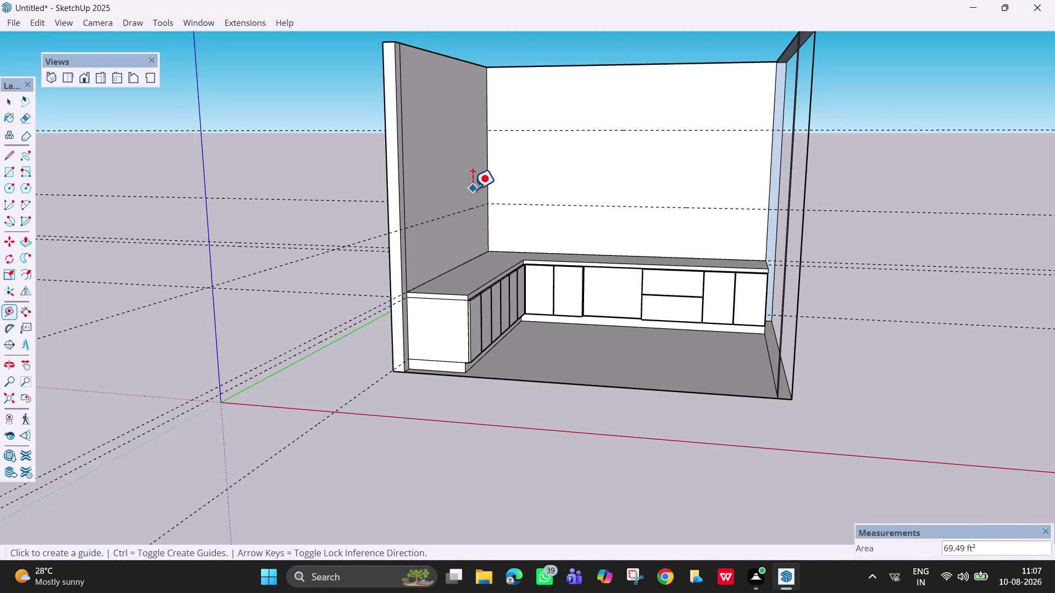
Offset a new guide 3' up from the lower left-wall guide, then view the back-wall cabinets.
click(463, 210)
text(3)
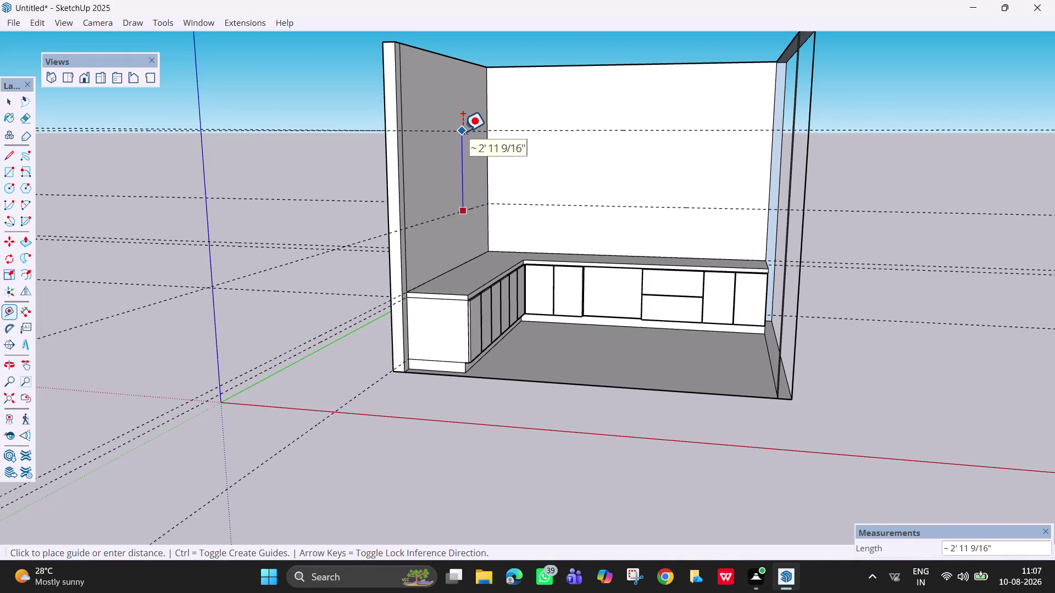
text(')
key(Return)
key(Escape)
key(space)
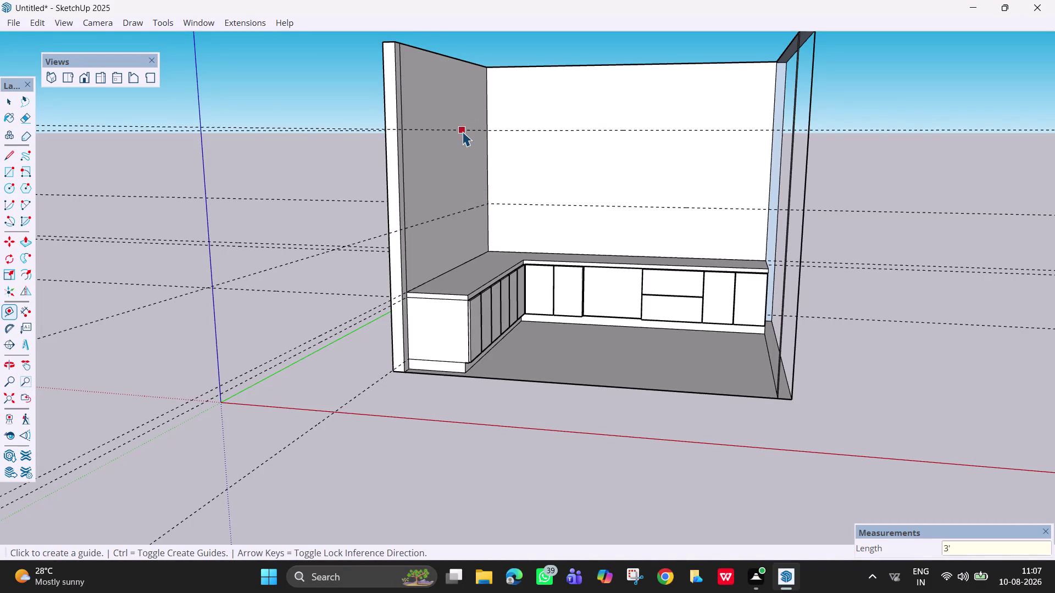
scroll(down, 3)
middle_drag(531, 249, 564, 250)
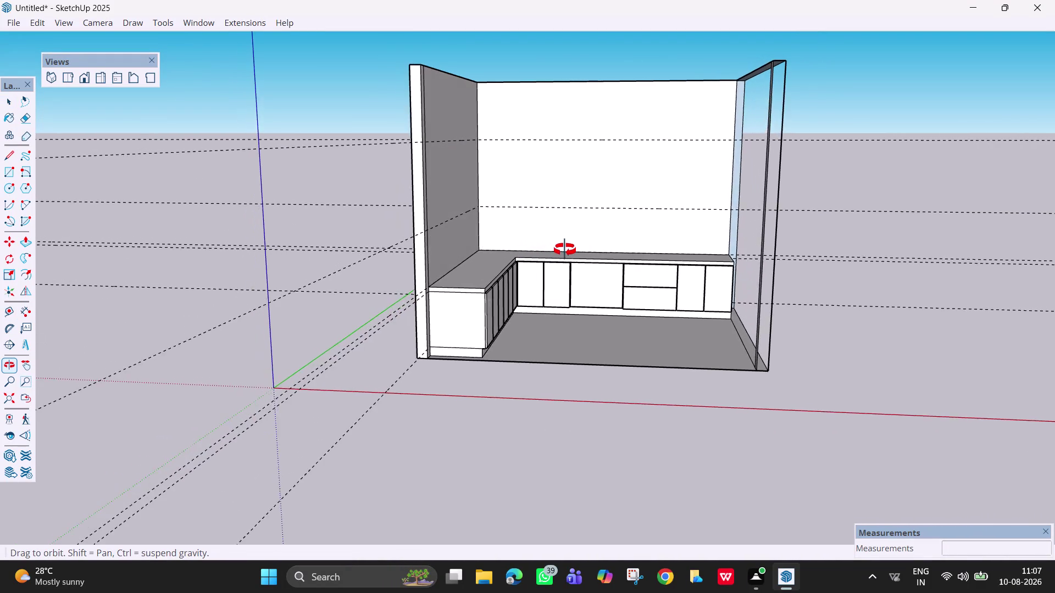
middle_drag(564, 250, 558, 211)
scroll(up, 3)
middle_drag(576, 263, 575, 292)
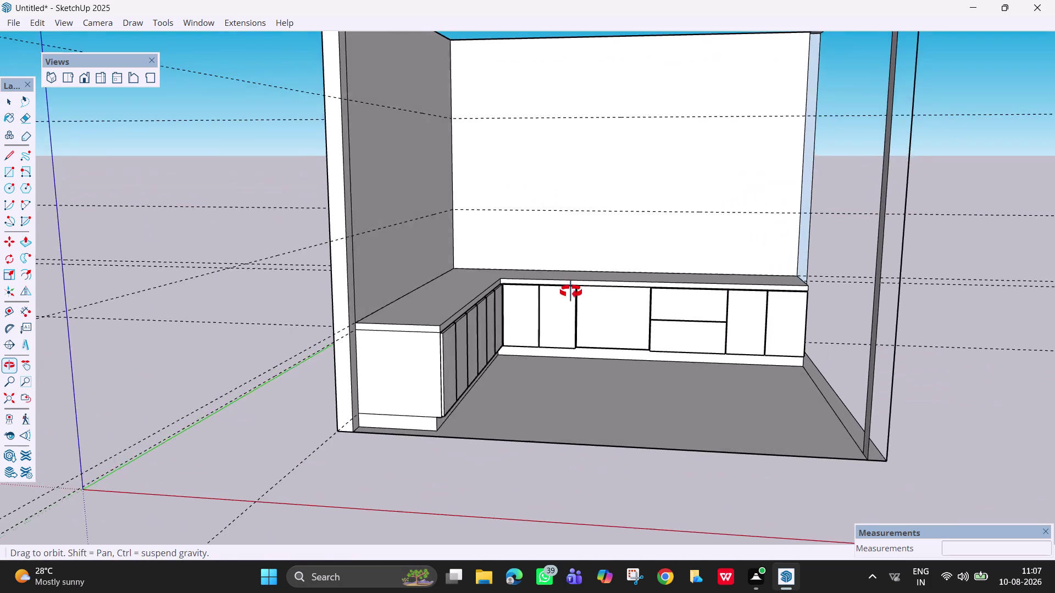
middle_drag(575, 292, 548, 283)
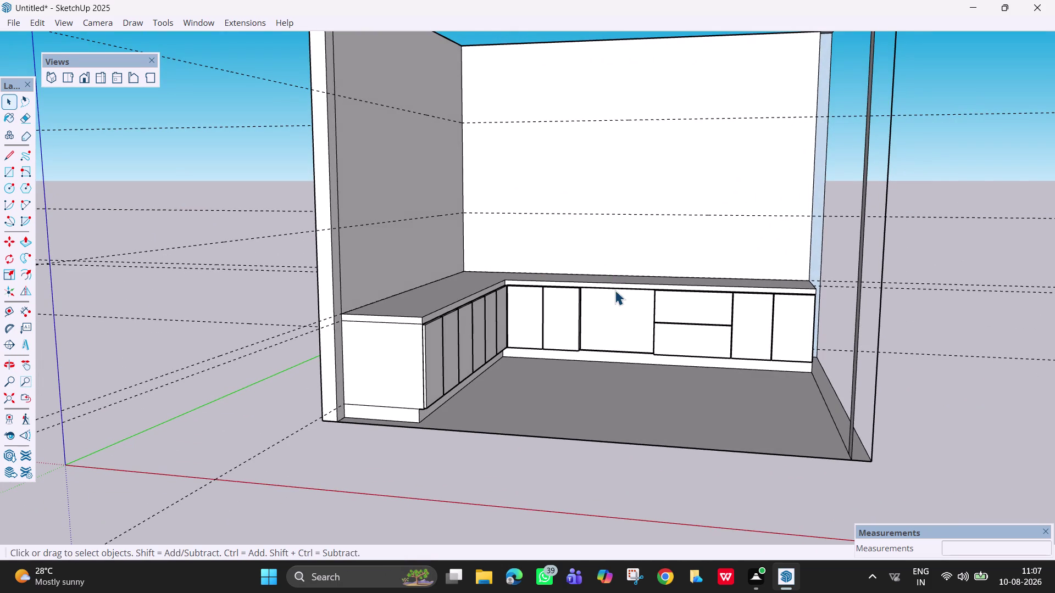
Place a guide 3' above the back countertop edge.
key(t)
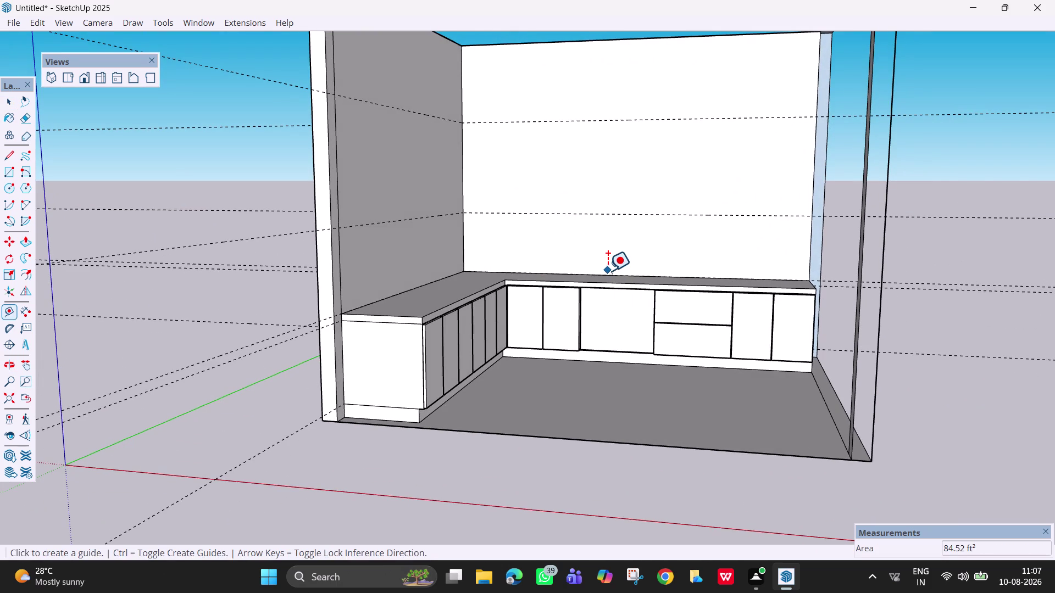
click(607, 272)
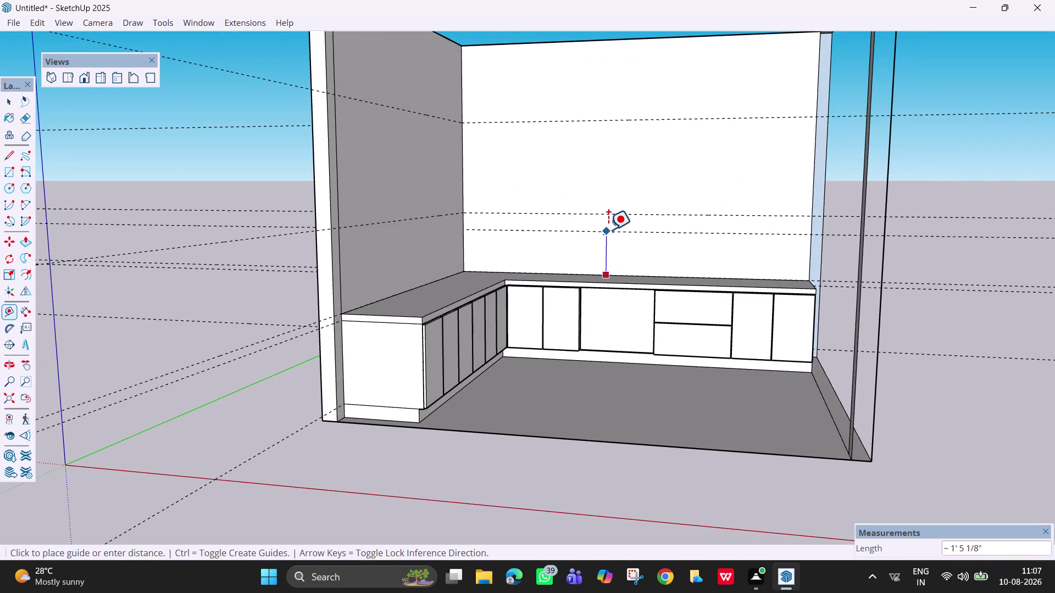
text(3')
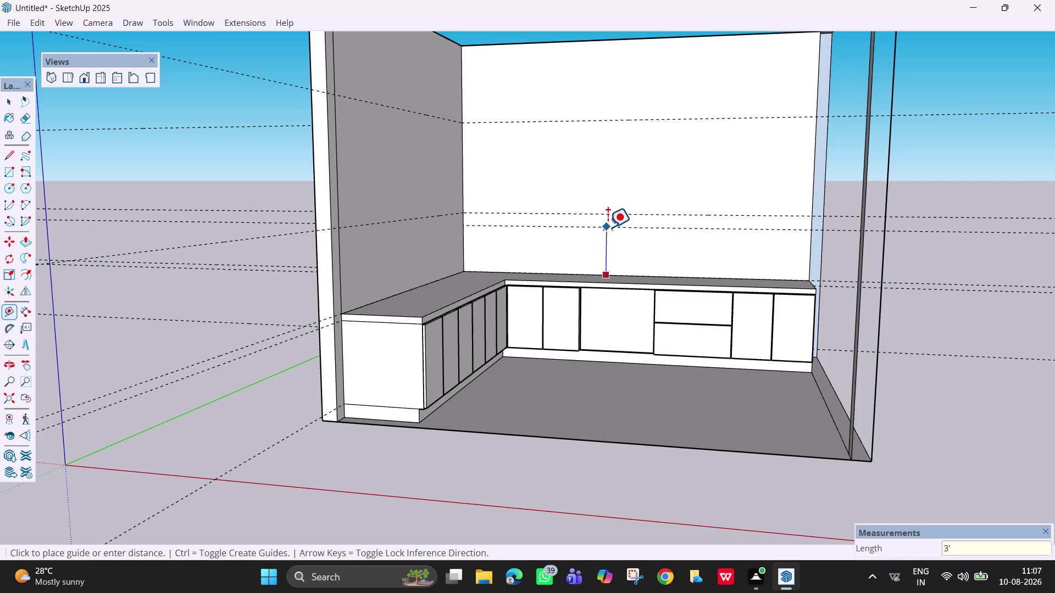
key(Return)
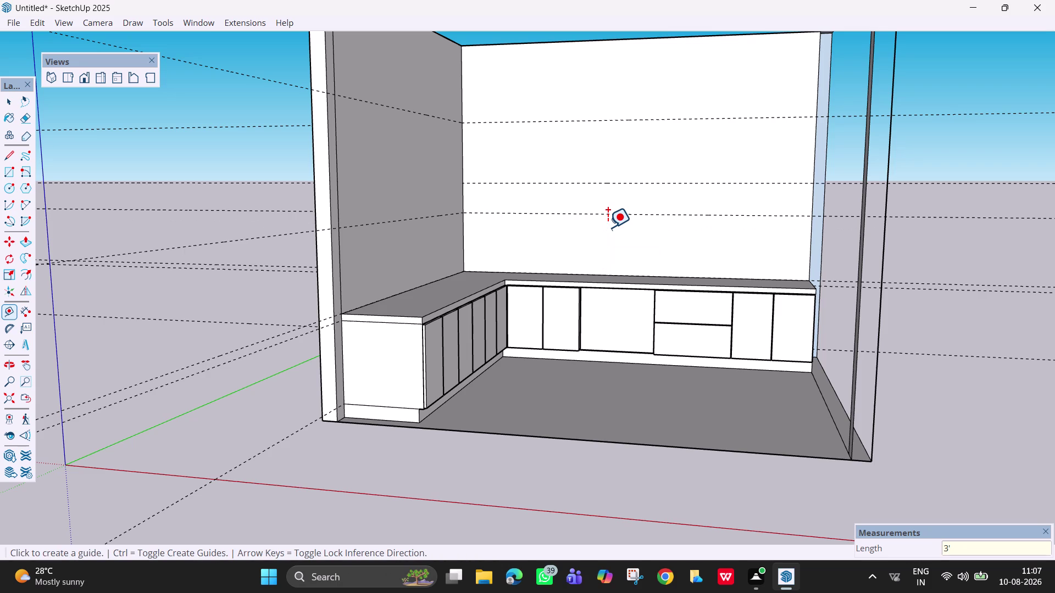
key(Escape)
key(space)
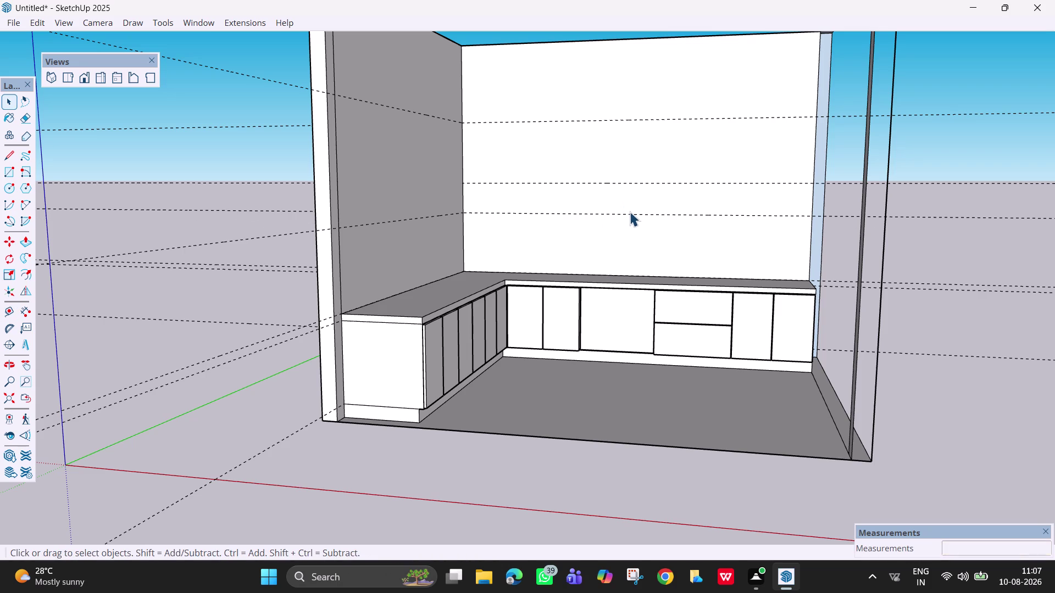
Remove the lower misplaced guides from the back and left walls.
click(634, 215)
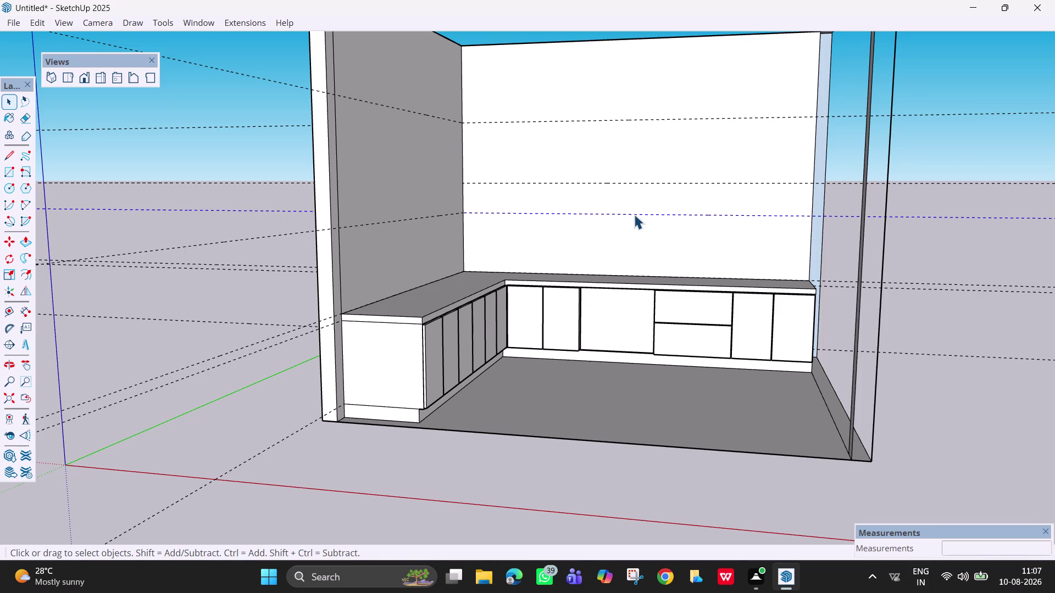
key(Delete)
key(e)
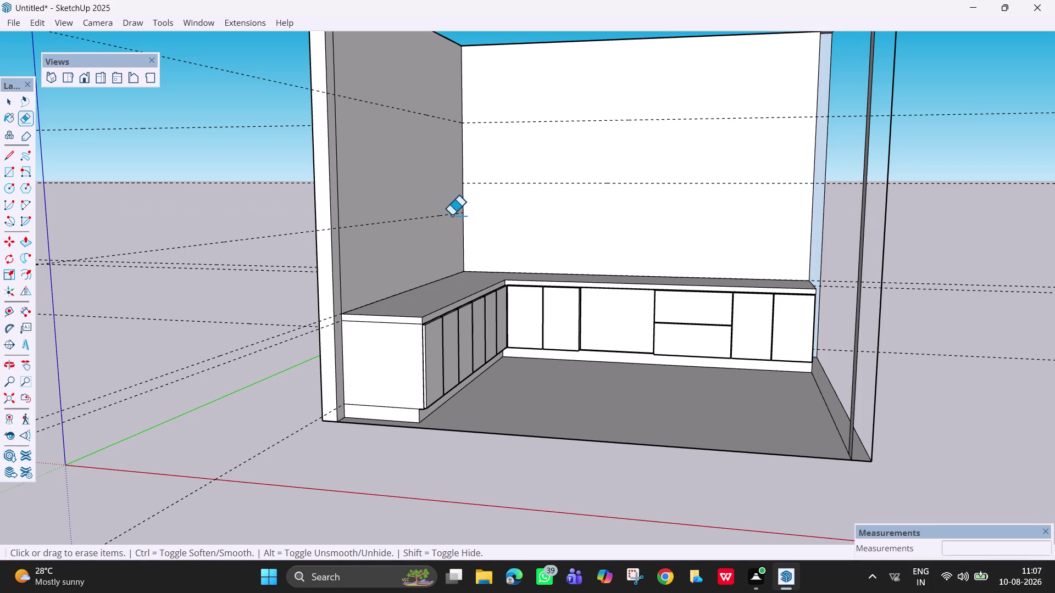
click(450, 214)
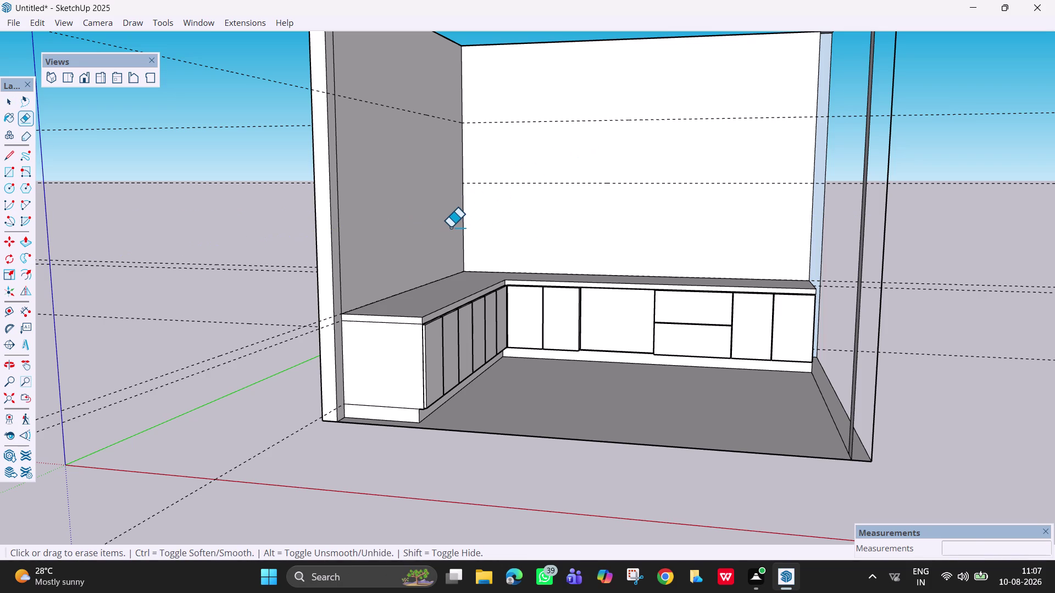
Place a guide 3' above the left countertop edge.
key(t)
click(440, 279)
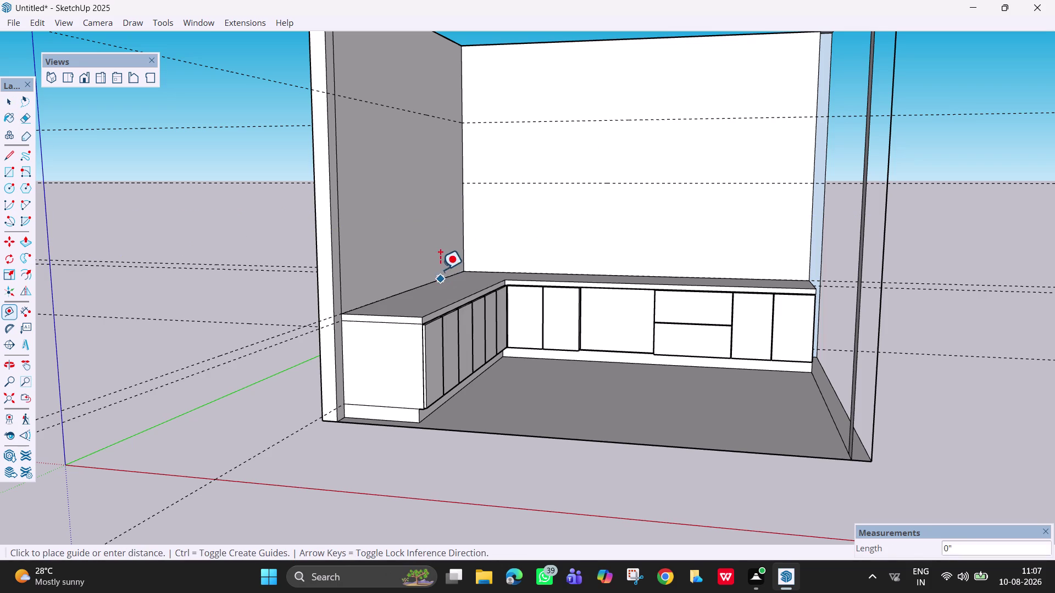
text(3')
key(Return)
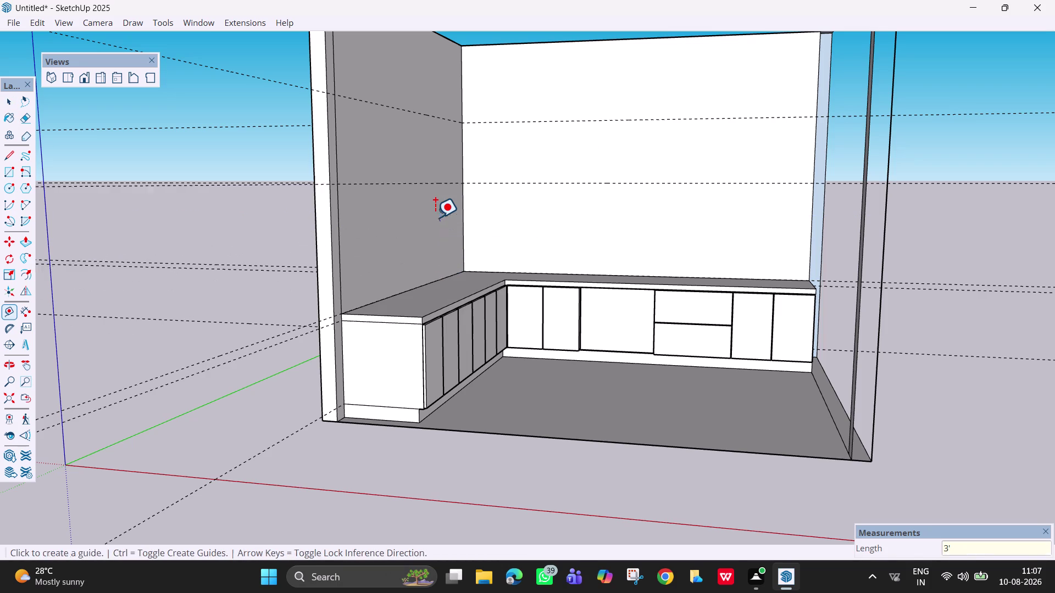
Erase the stray guide lines on the back and side walls.
middle_drag(629, 155, 672, 217)
scroll(down, 3)
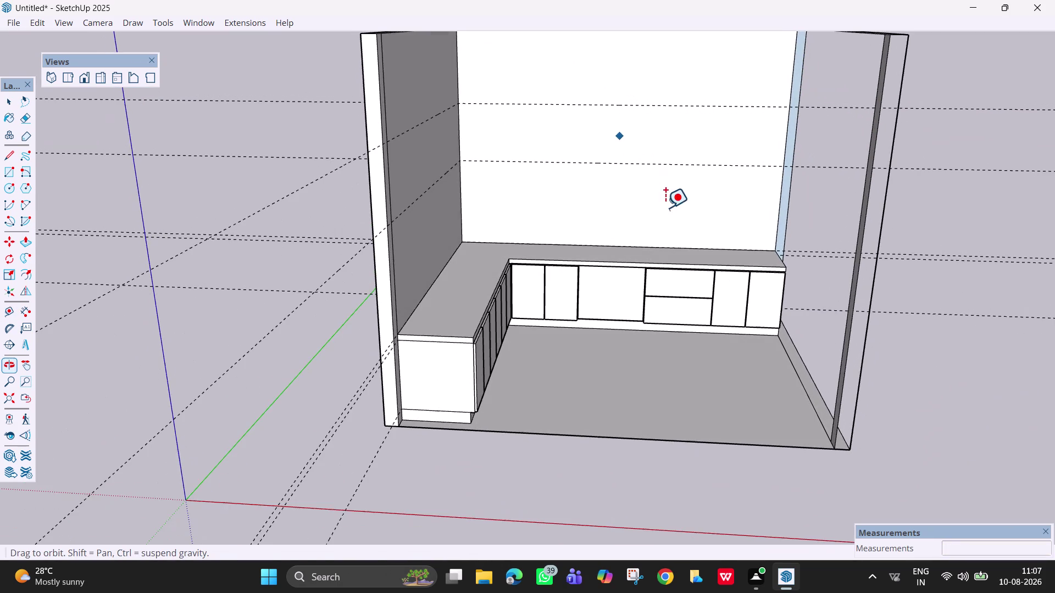
middle_drag(673, 217, 672, 217)
key(Escape)
key(space)
key(e)
drag(641, 88, 642, 91)
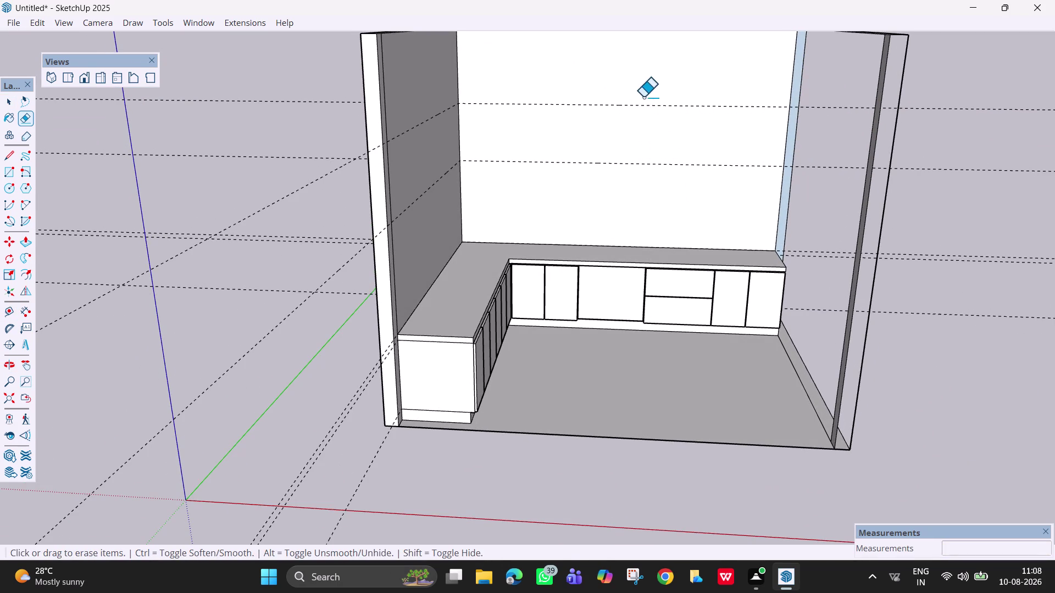
drag(641, 92, 643, 117)
drag(433, 108, 433, 123)
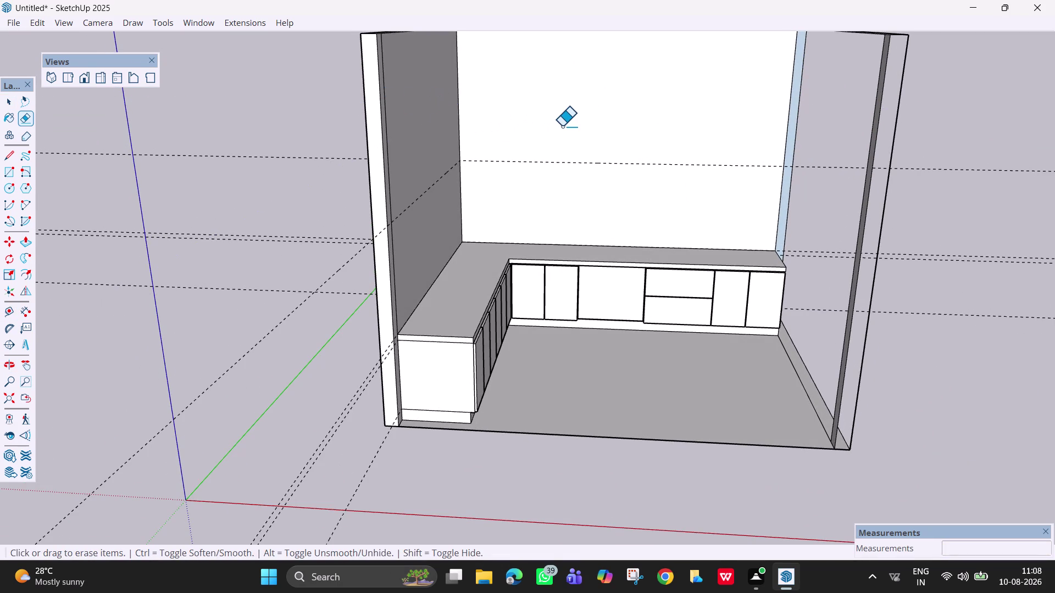
Offset a 2' guide from the back-wall guide, then undo it.
key(t)
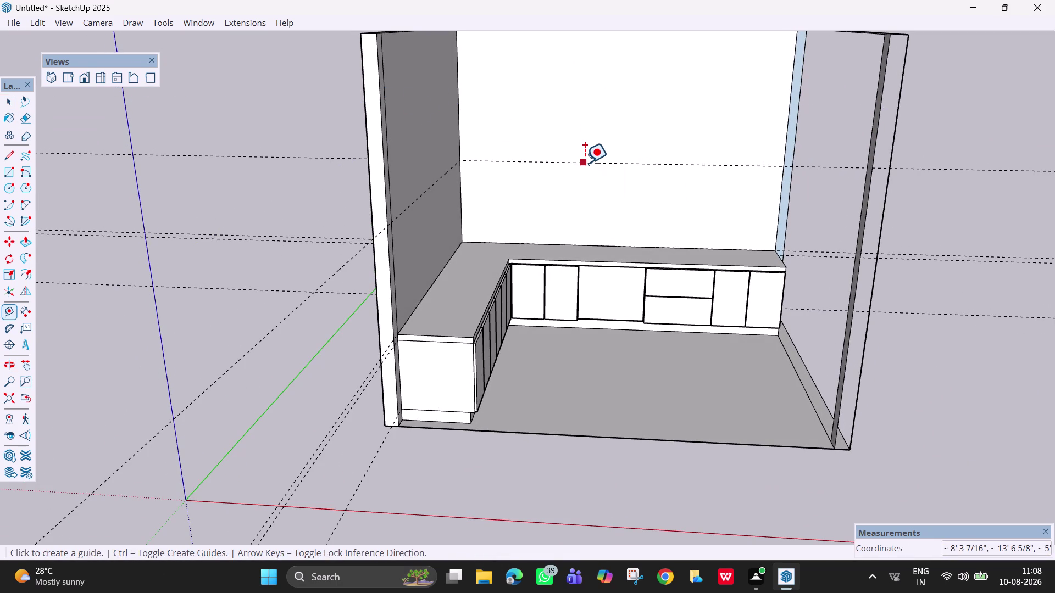
click(584, 163)
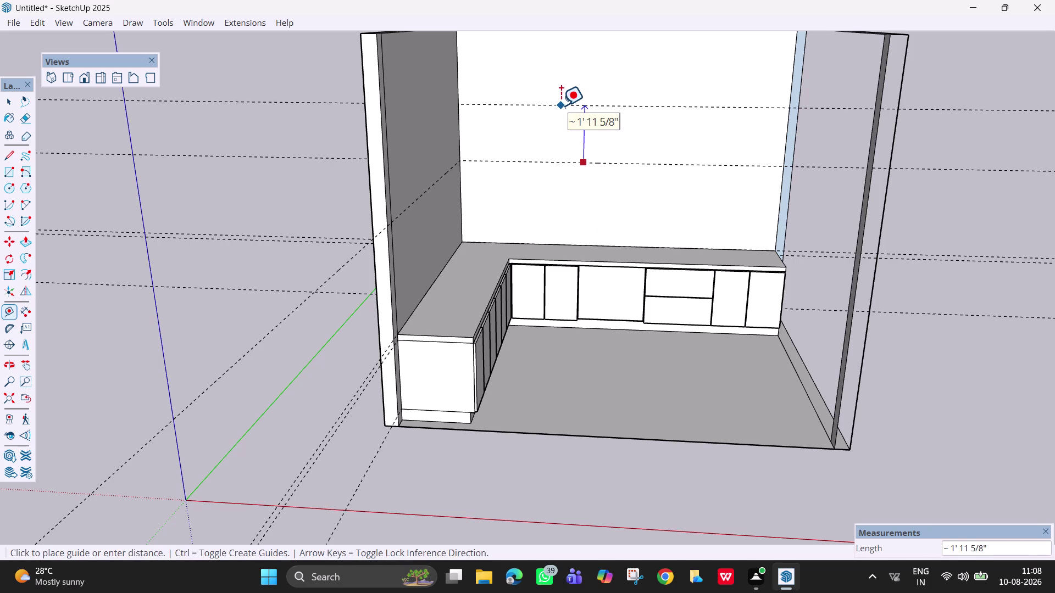
text(2')
key(Return)
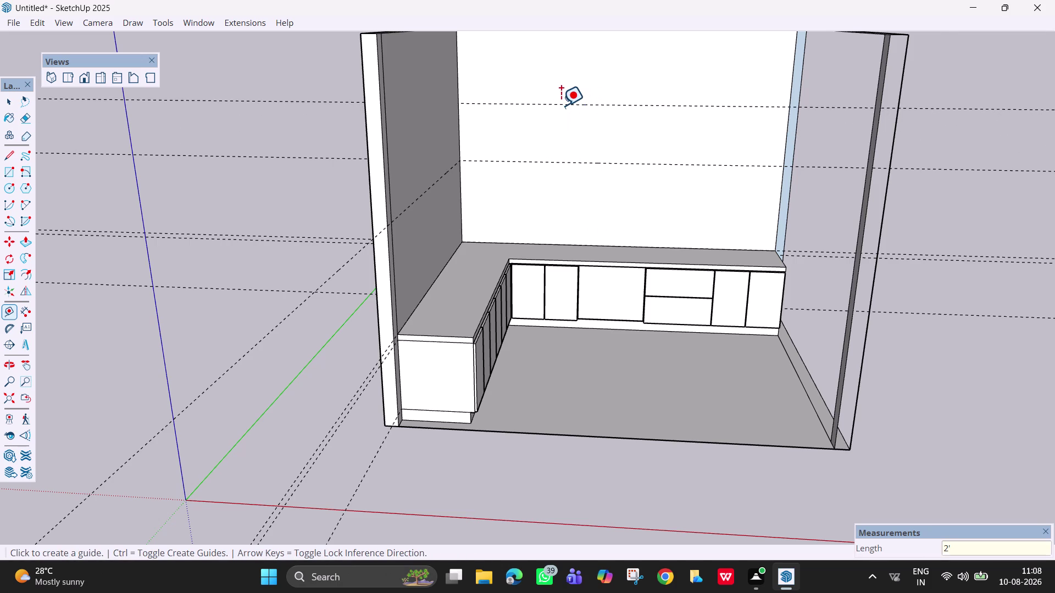
scroll(up, 3)
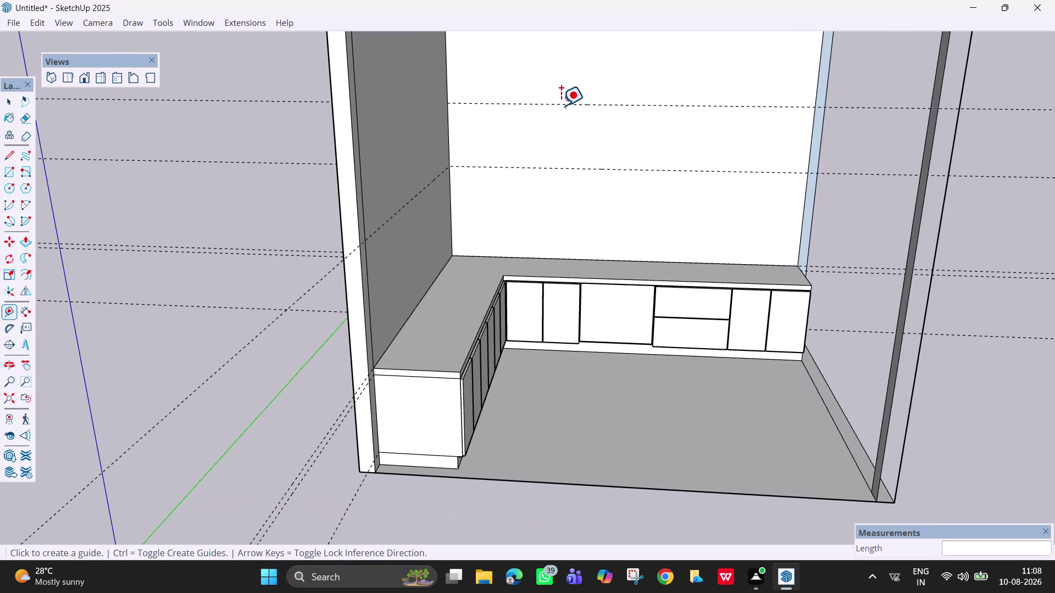
key(ctrl+z)
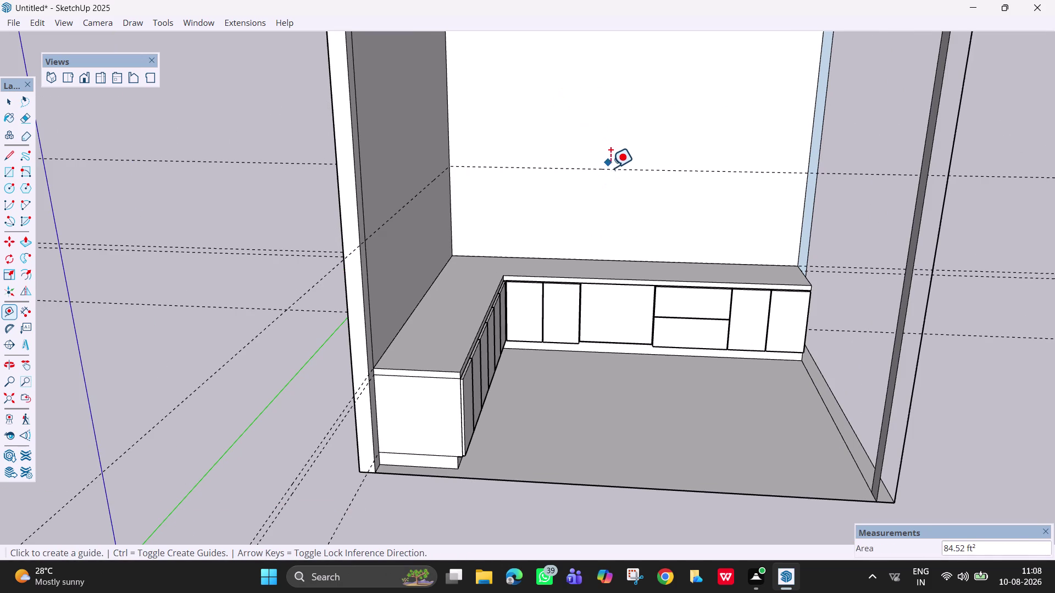
Add 3' guides above the existing guides on the back and side walls.
click(614, 170)
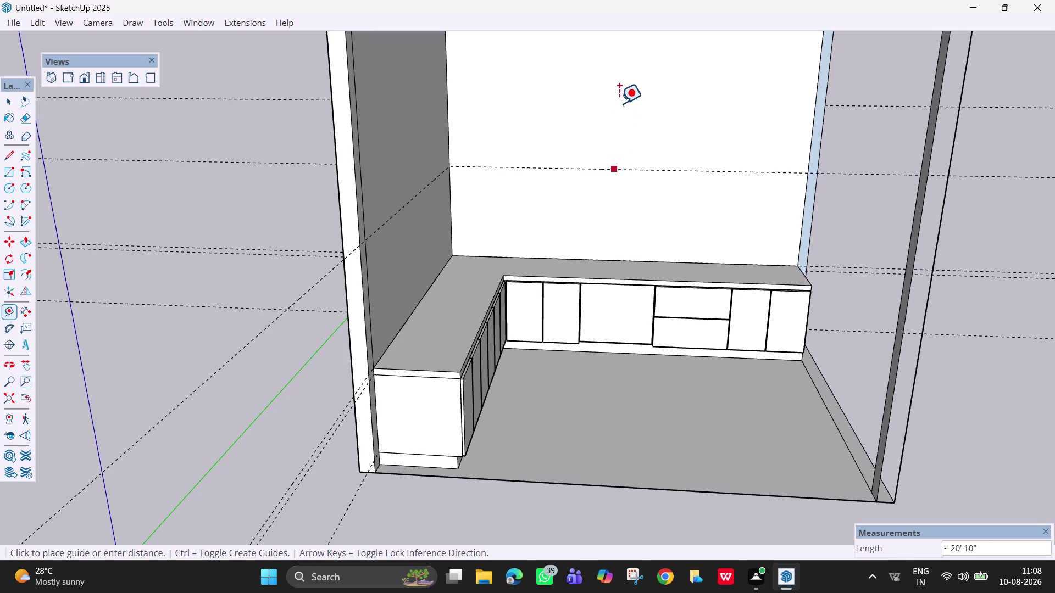
text(3')
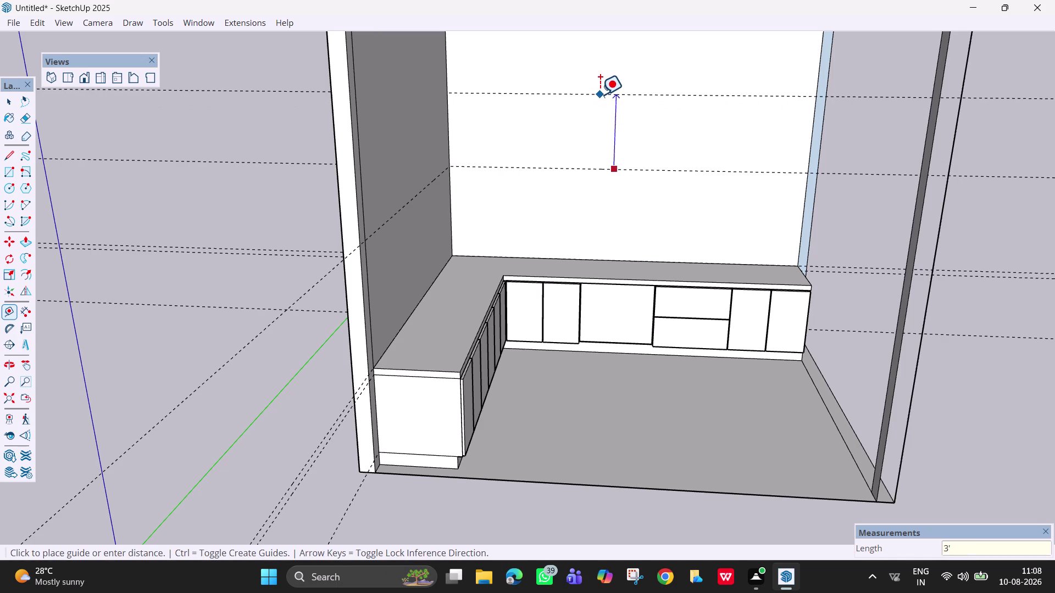
key(Return)
click(401, 213)
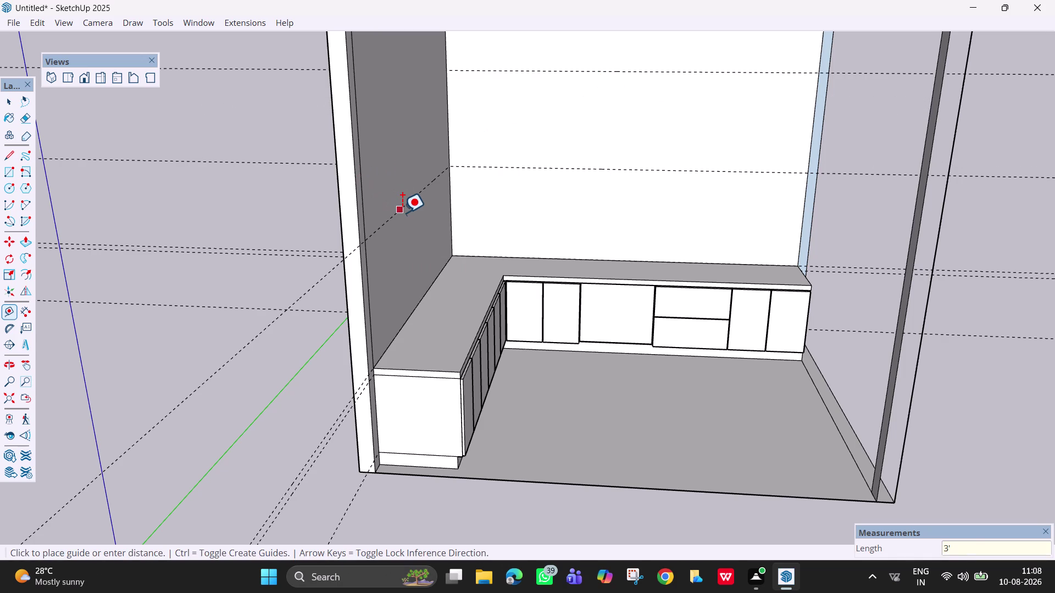
text(3')
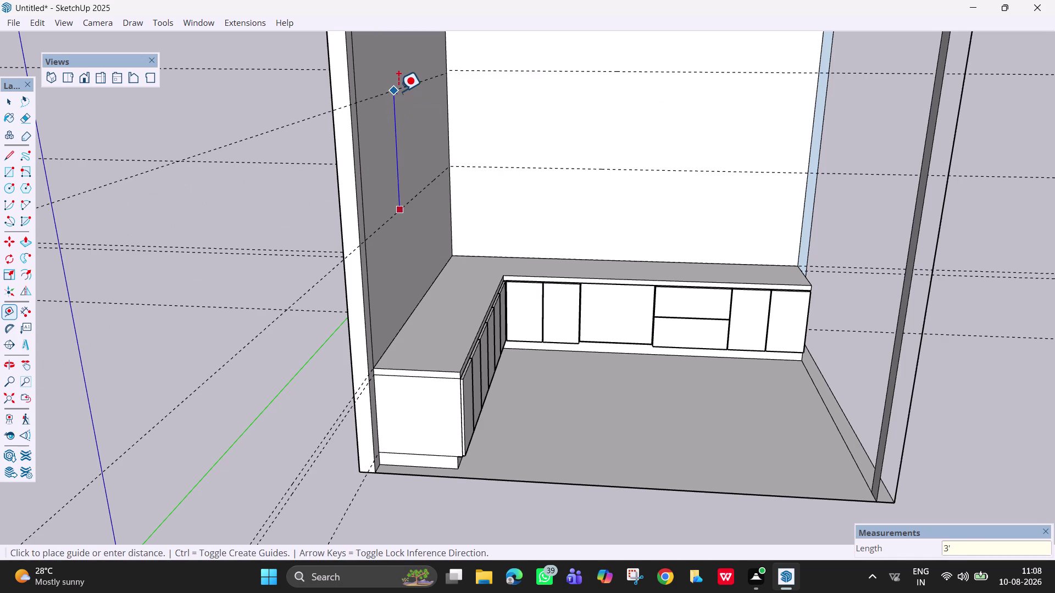
key(Return)
Orbit and pan to center the view on the back-wall guides.
scroll(down, 3)
middle_drag(587, 345, 554, 270)
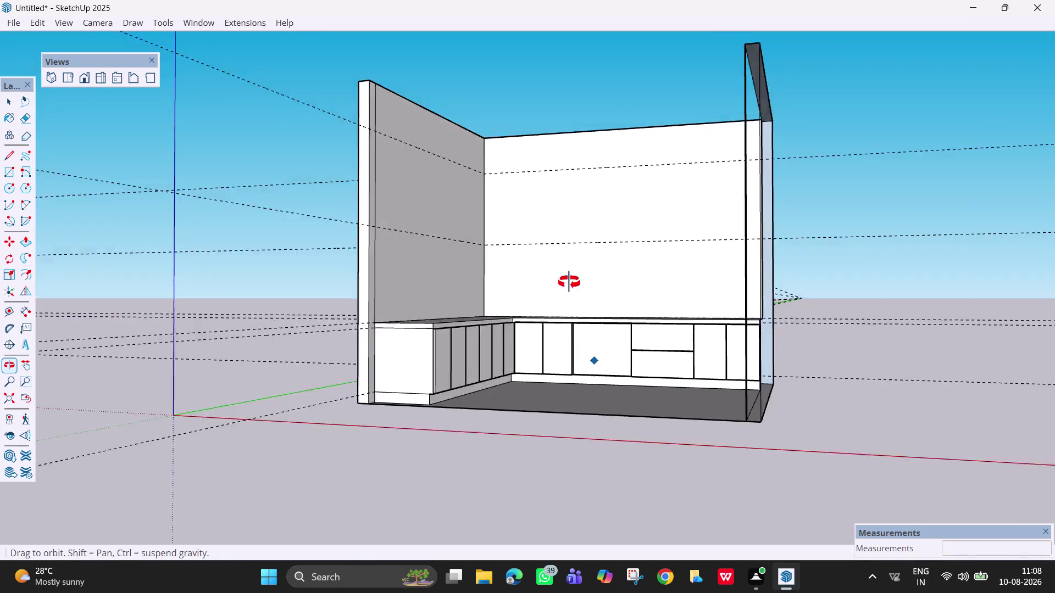
middle_drag(554, 270, 595, 306)
scroll(down, 3)
scroll(up, 3)
middle_drag(641, 340, 601, 313)
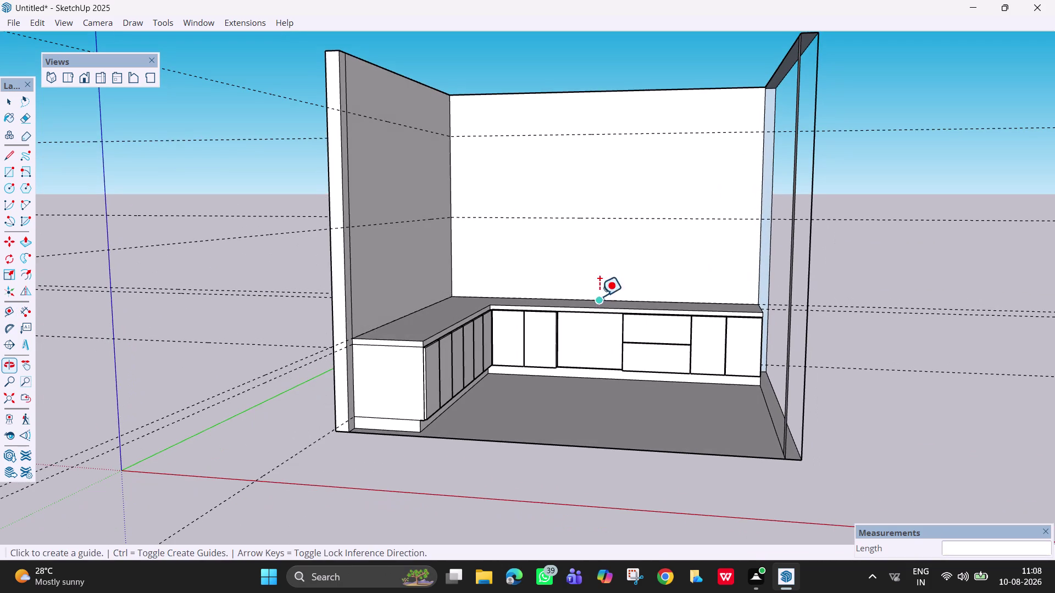
key(space)
scroll(up, 3)
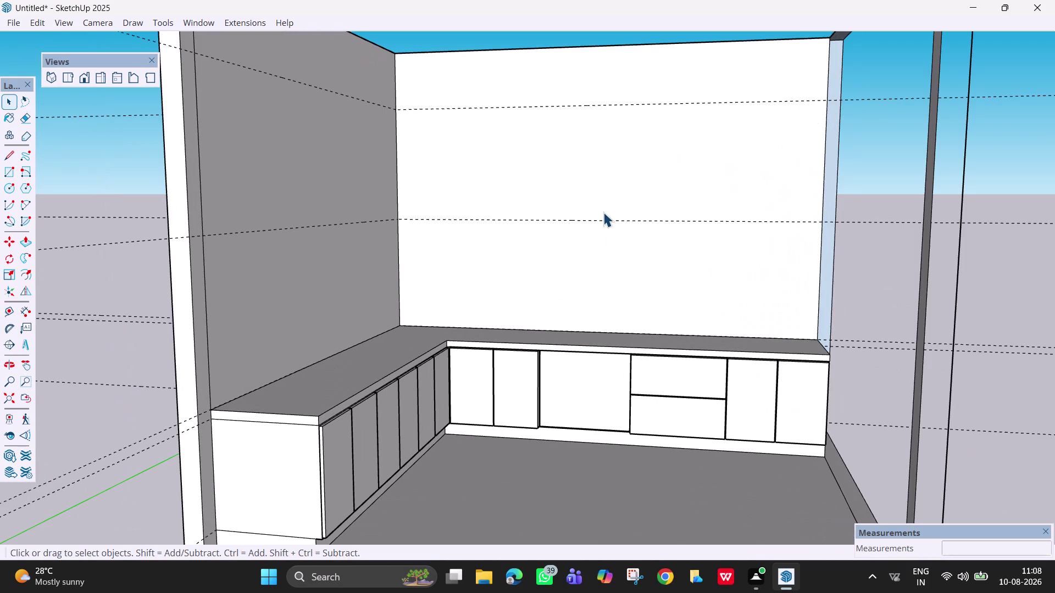
key(h)
drag(606, 218, 648, 297)
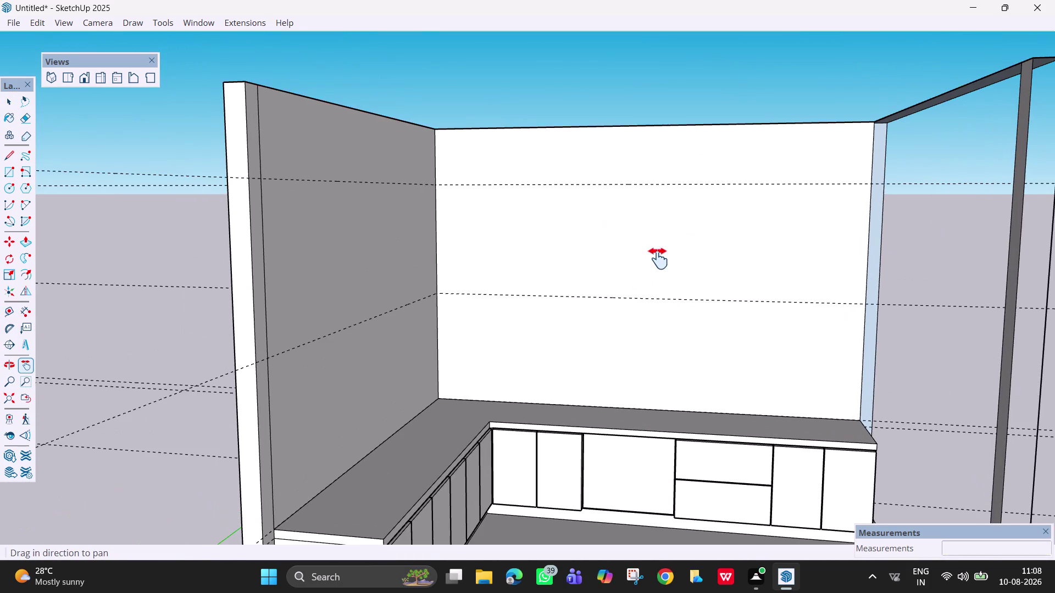
middle_drag(652, 259, 615, 265)
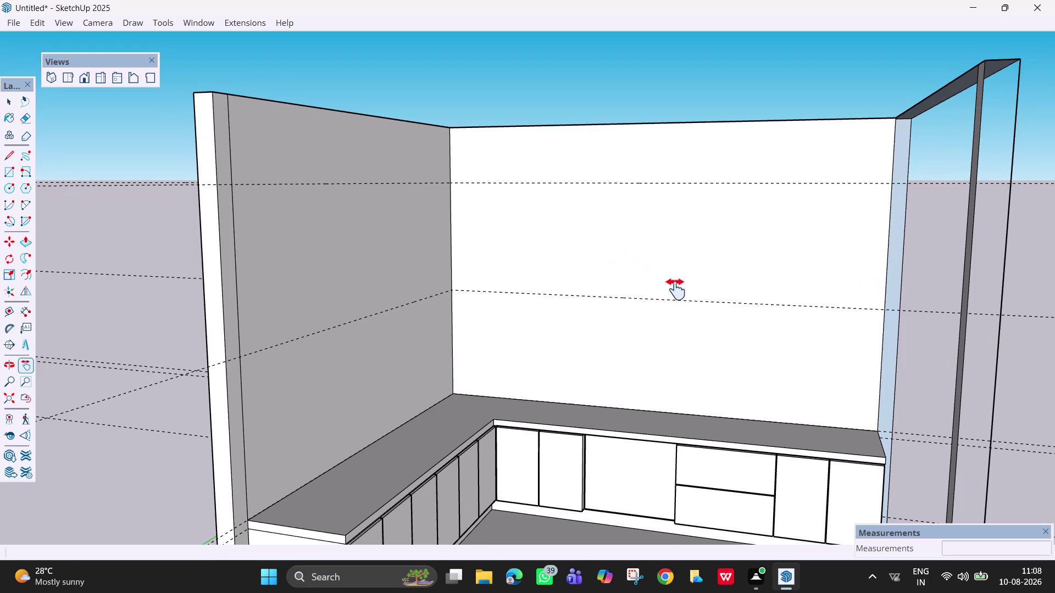